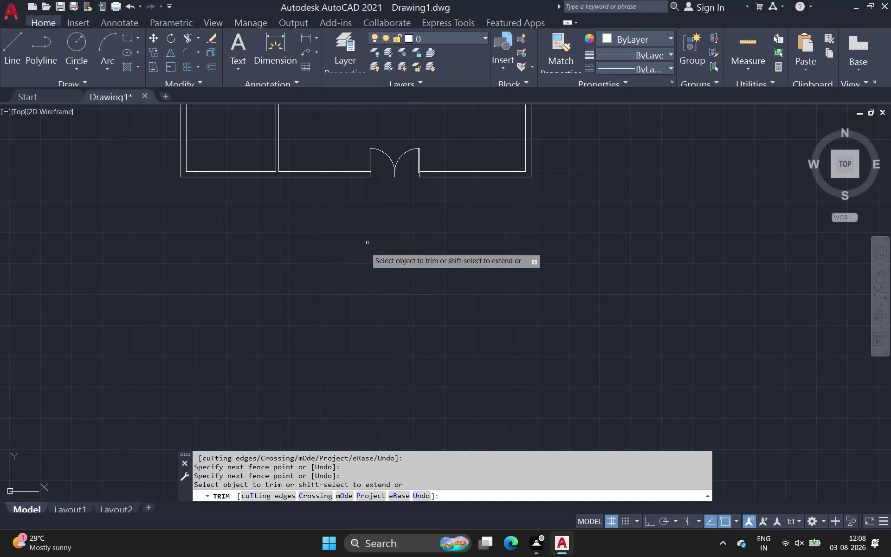
middle_drag(353, 284, 314, 438)
scroll(down, 3)
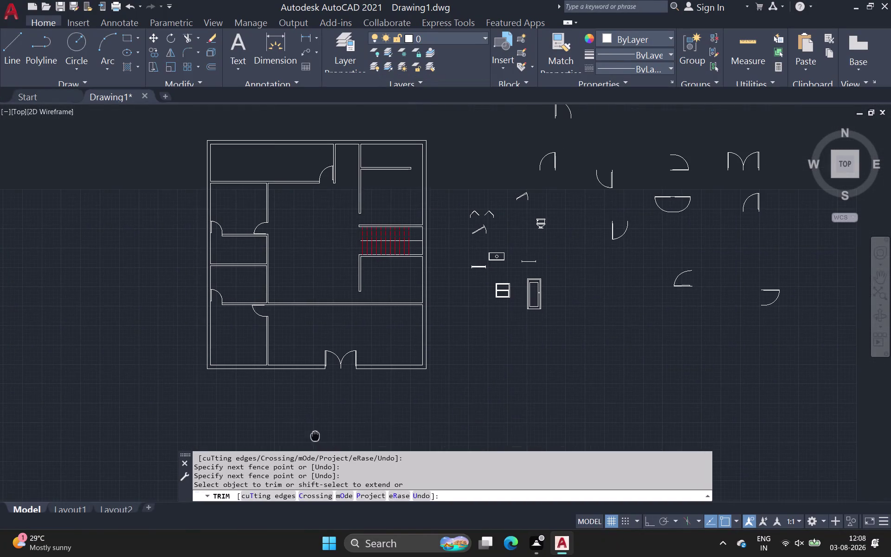
scroll(down, 3)
middle_drag(456, 362, 330, 357)
scroll(up, 3)
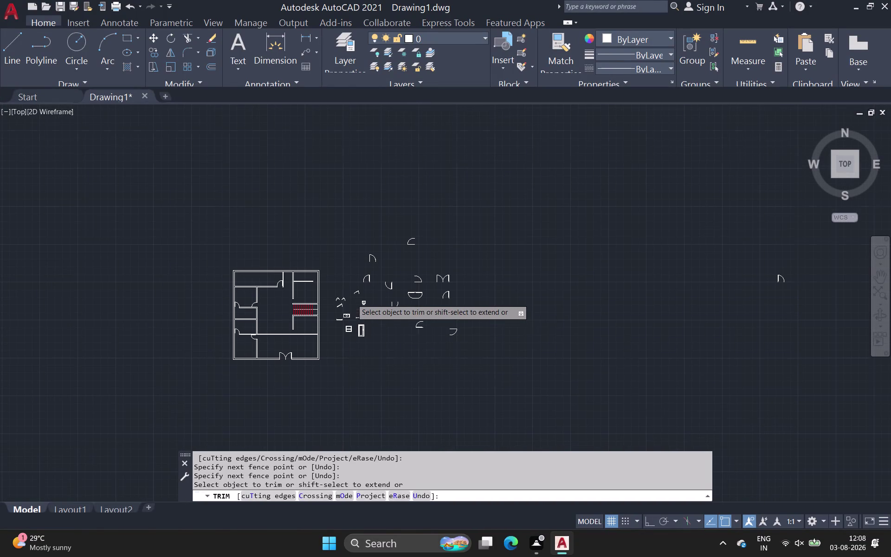
scroll(down, 3)
middle_drag(273, 319, 474, 241)
scroll(up, 3)
middle_drag(447, 304, 890, 127)
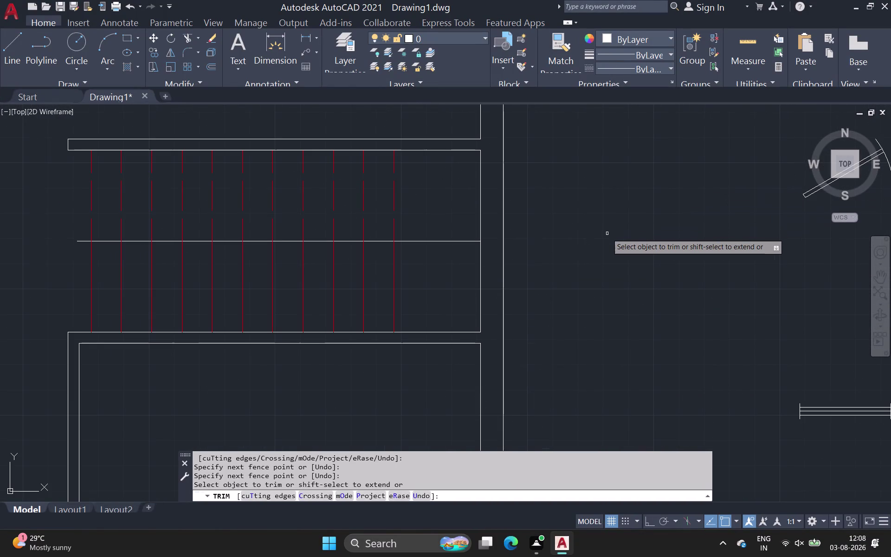
key(Escape)
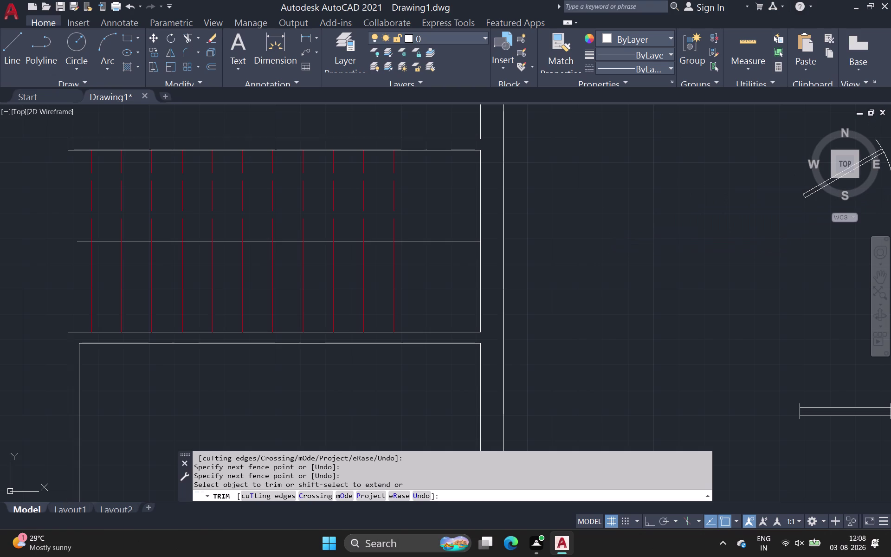